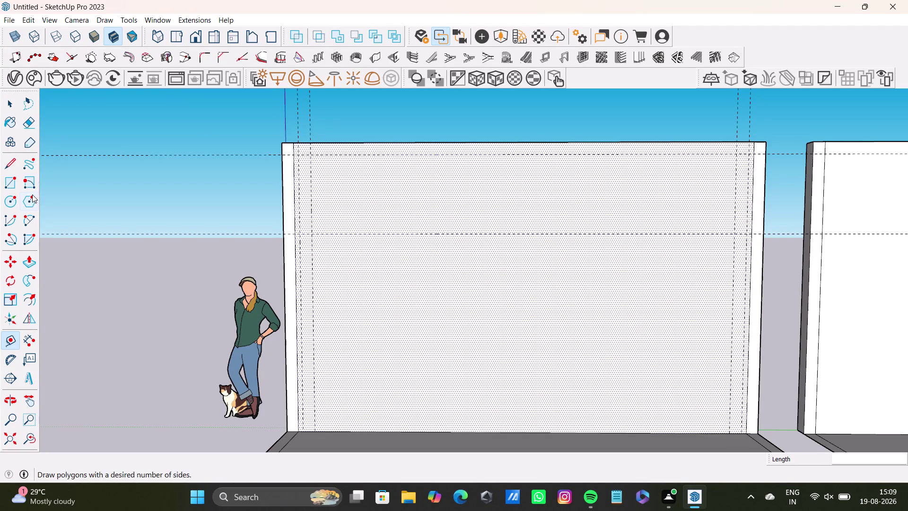
Start a rectangle at the wall's upper left, then cancel it.
click(0, 181)
click(10, 183)
scroll(up, 3)
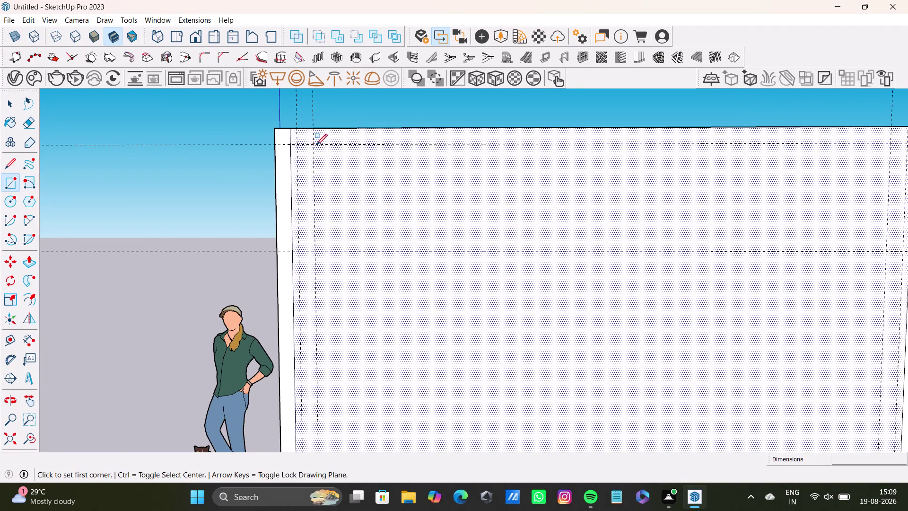
click(317, 144)
scroll(down, 3)
middle_drag(489, 343, 463, 300)
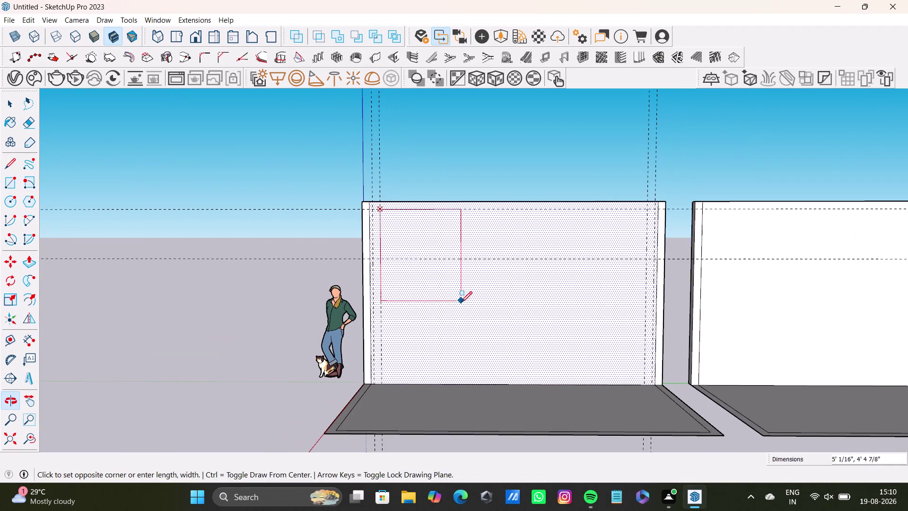
key(space)
Begin measuring from the wall's left side, then stop without placing a guide.
click(3, 344)
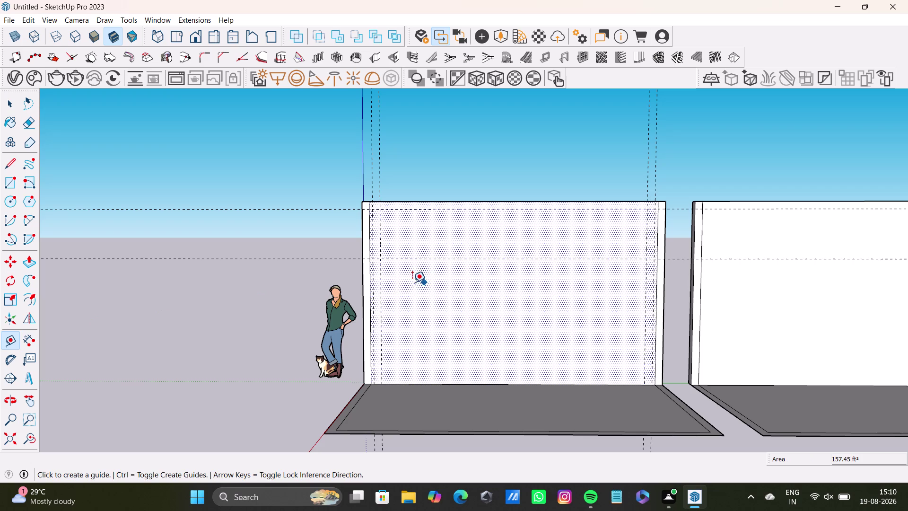
click(382, 302)
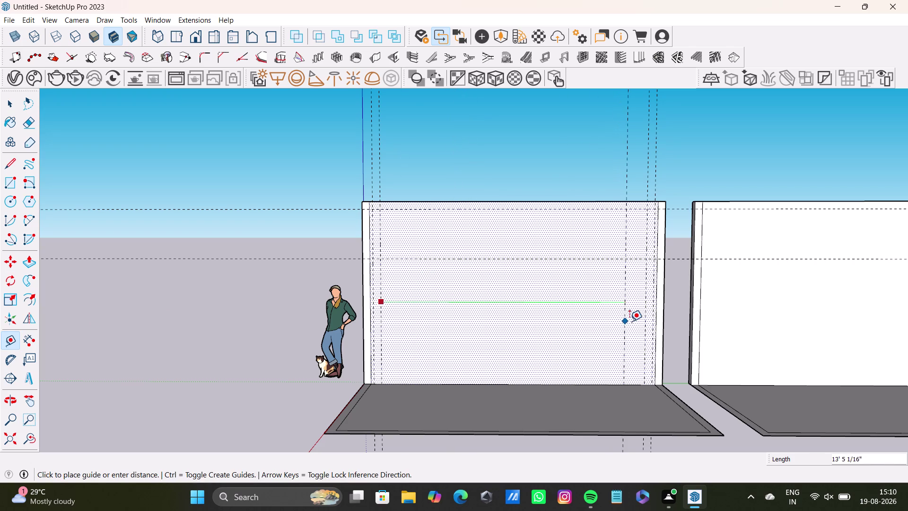
key(Right)
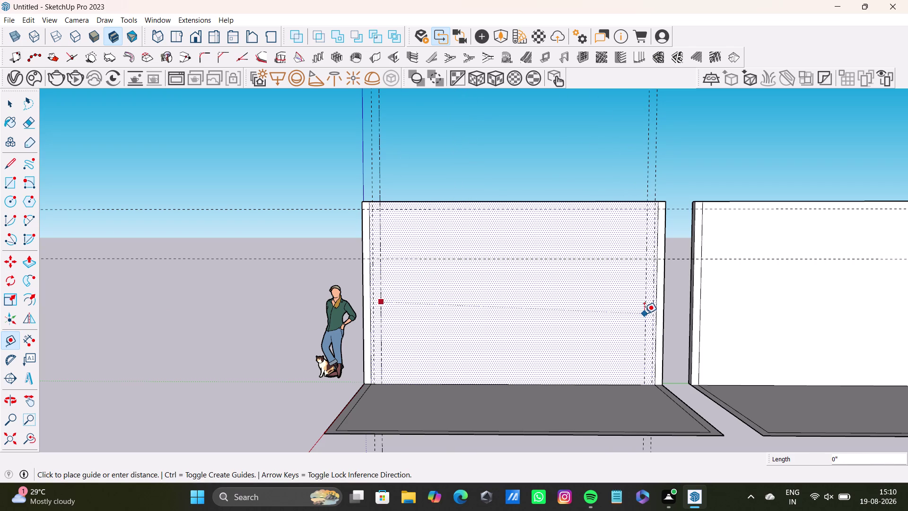
key(Left)
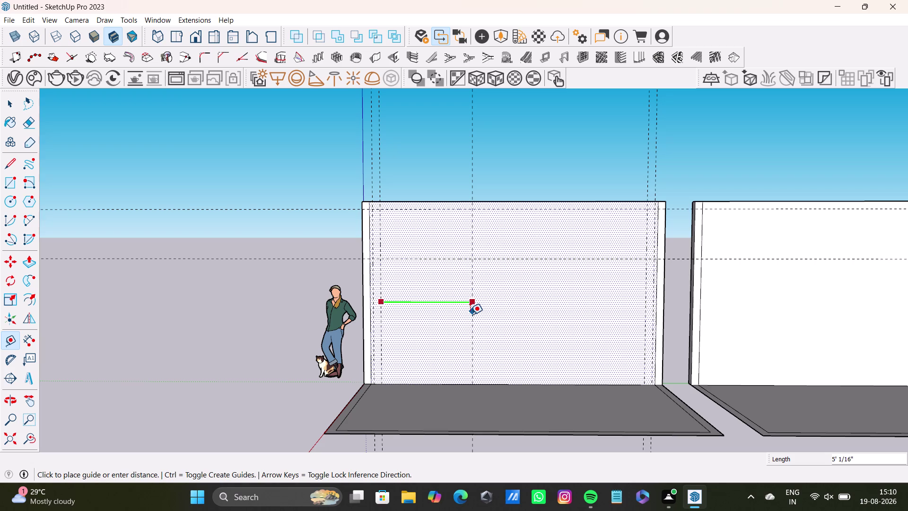
key(space)
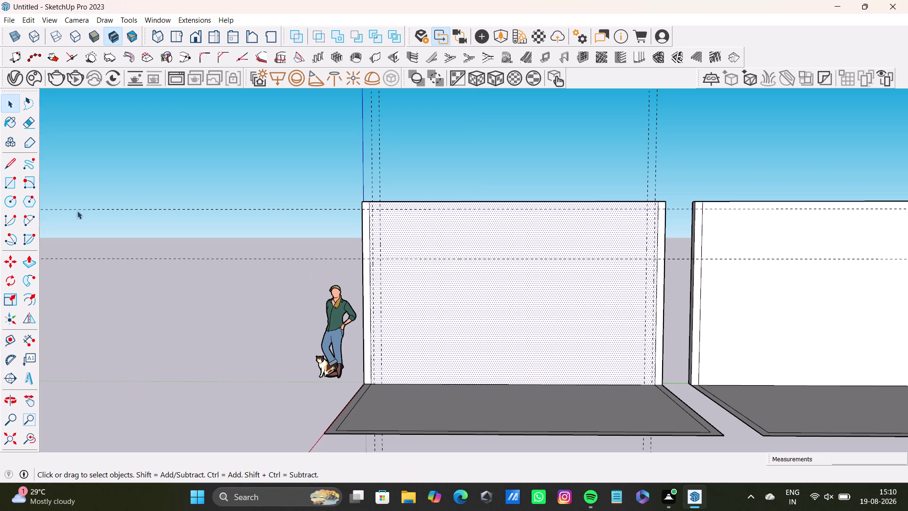
Place two vertical guides, one near the wall's middle and one farther right.
click(7, 336)
scroll(up, 3)
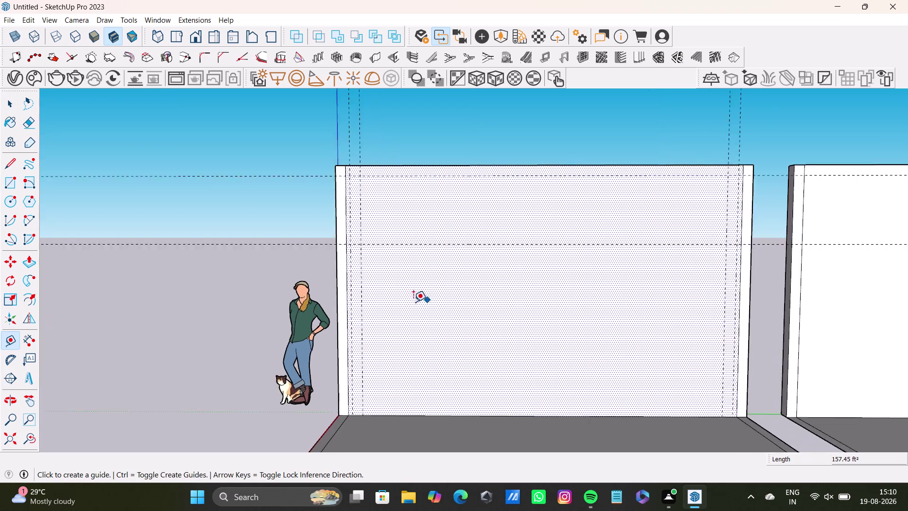
scroll(up, 3)
click(351, 305)
scroll(down, 3)
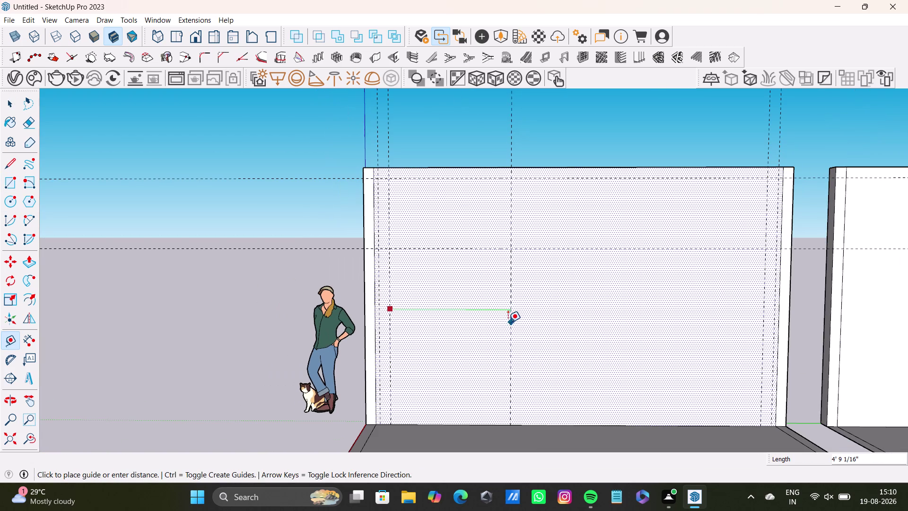
click(518, 355)
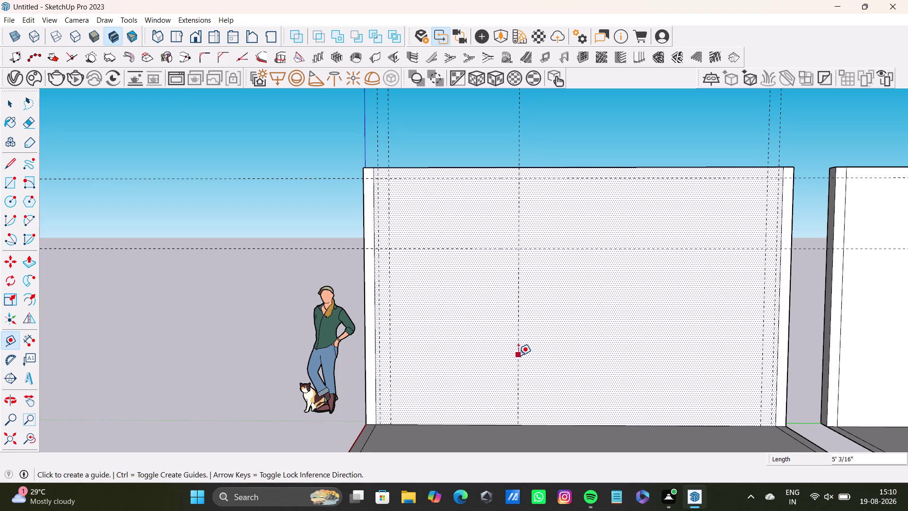
click(519, 356)
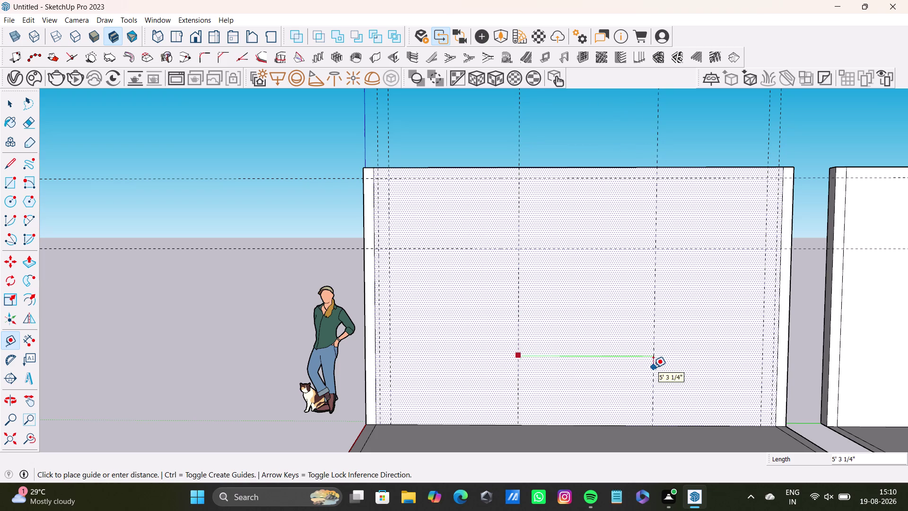
click(653, 367)
Add a 0.5-inch offset guide beside the guide near the wall's left edge.
scroll(down, 3)
middle_drag(654, 369, 540, 318)
middle_drag(557, 328, 572, 370)
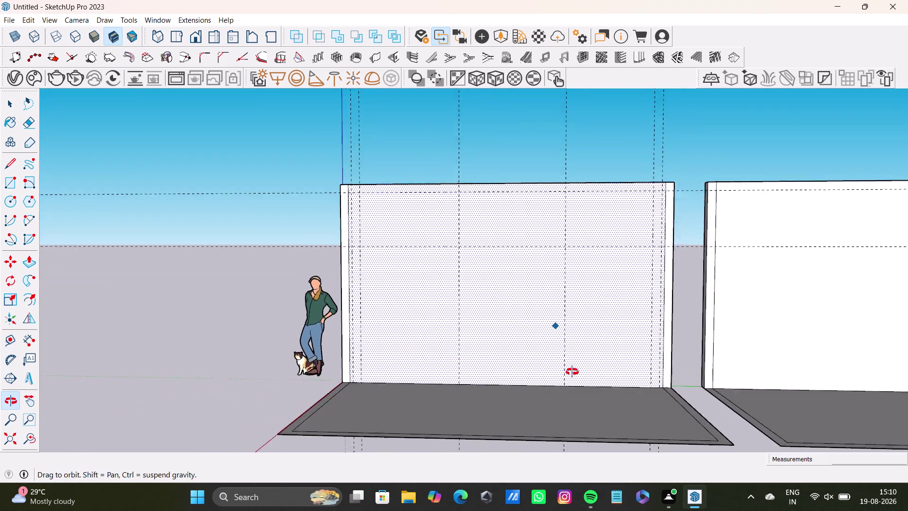
middle_drag(572, 371, 596, 360)
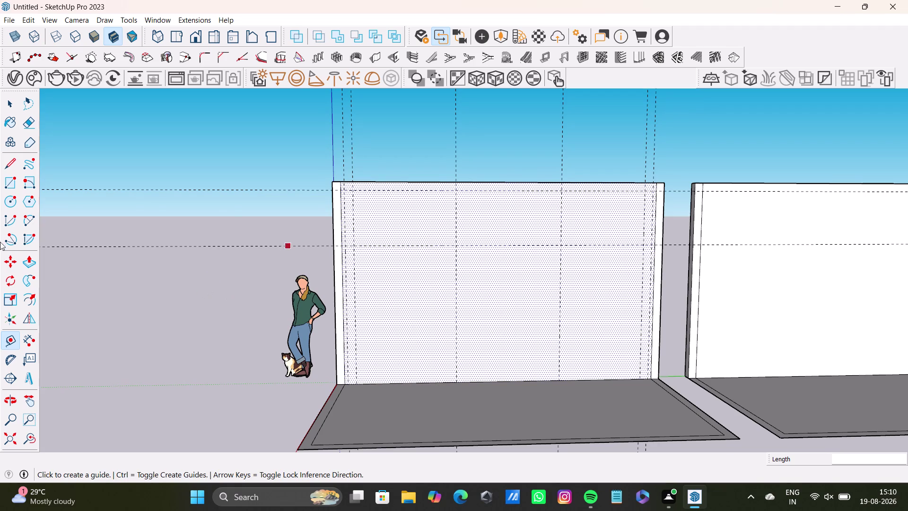
key(t)
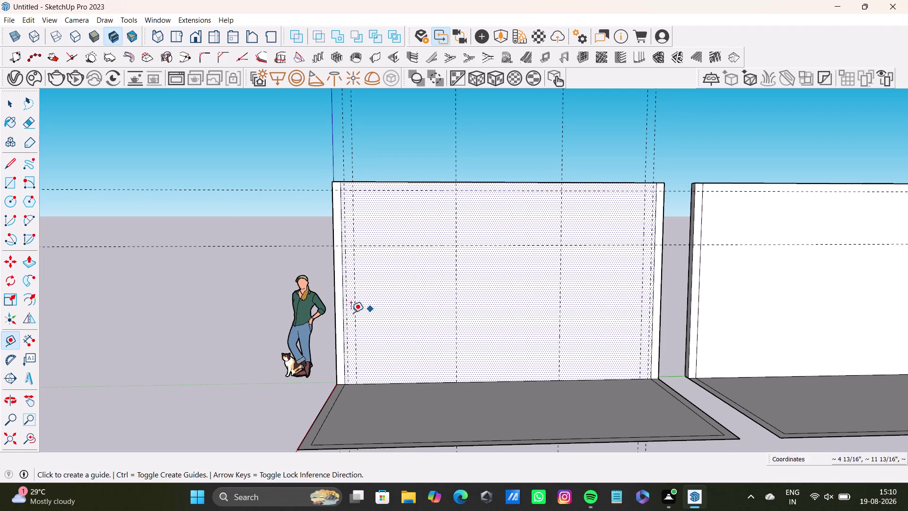
click(356, 315)
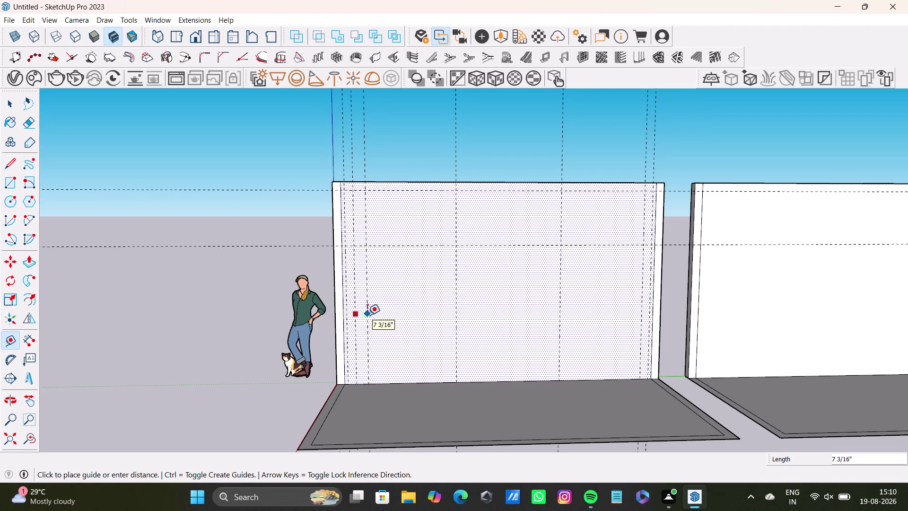
text(0.)
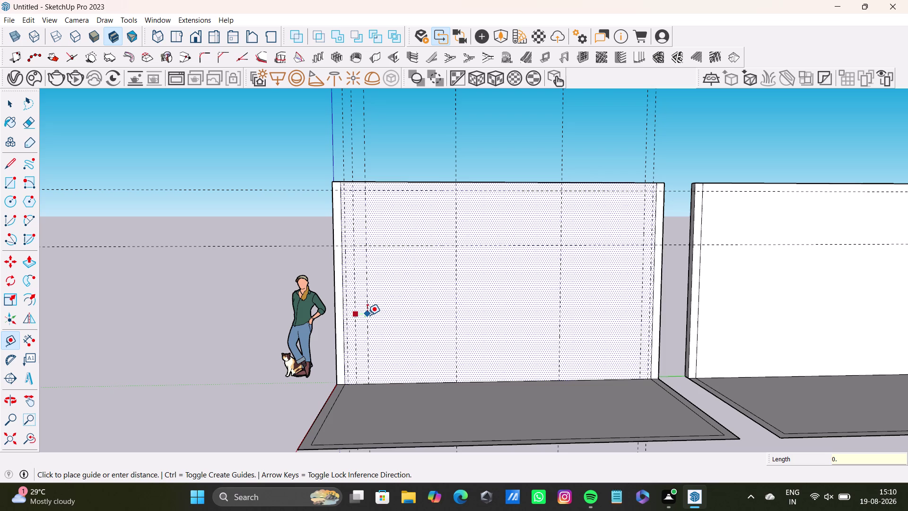
text(5)
key(shift+quotedbl)
key(Return)
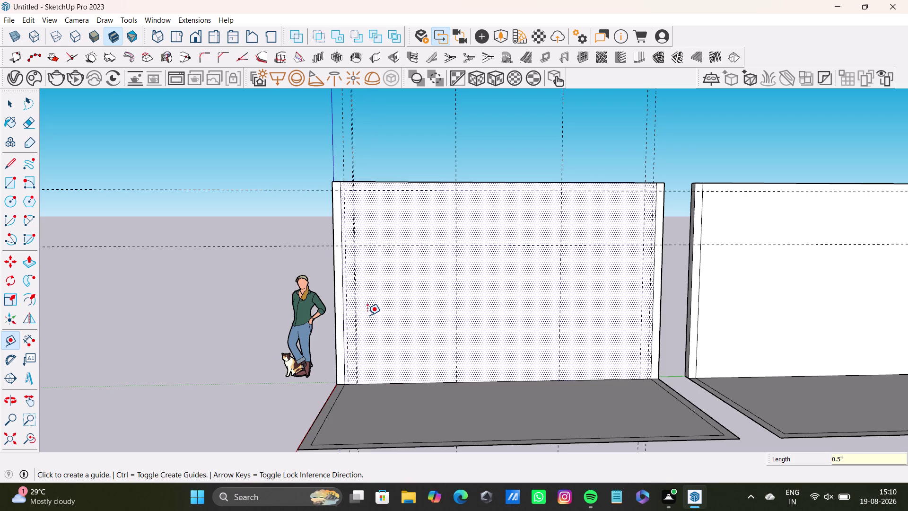
Place a new vertical guide to the right of the left guide.
scroll(up, 3)
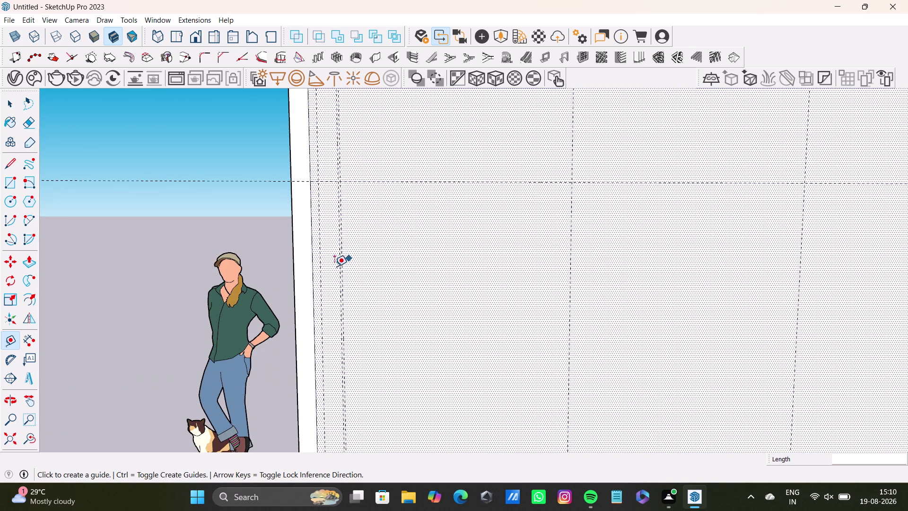
scroll(up, 3)
drag(345, 278, 352, 278)
scroll(down, 3)
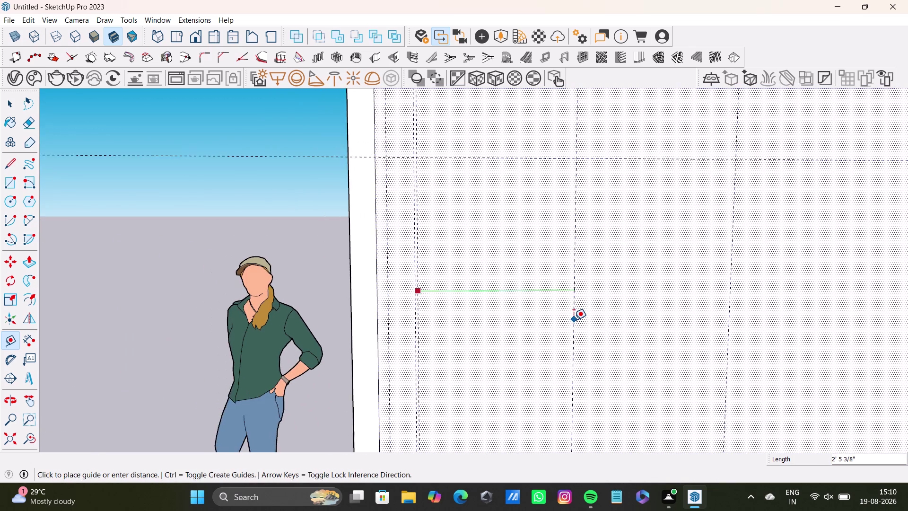
middle_drag(574, 320, 515, 321)
click(514, 319)
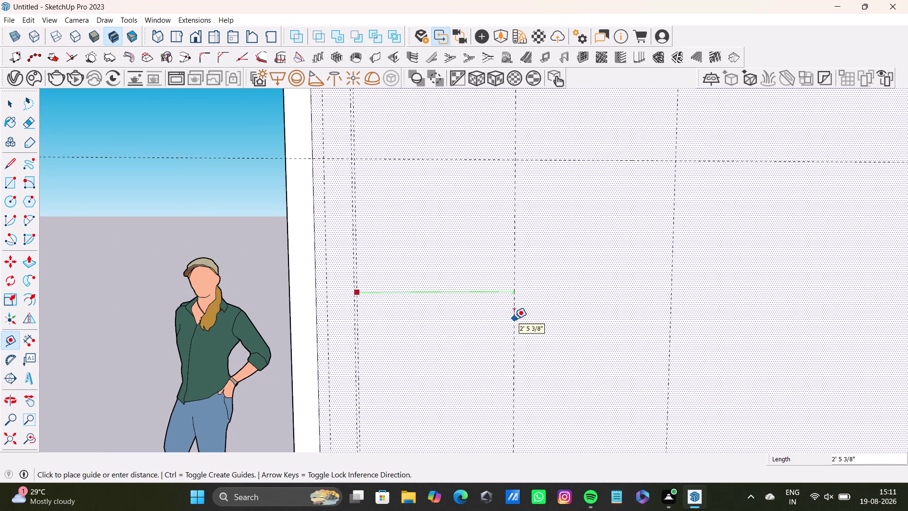
Add a 0.5" offset guide beside the first vertical guide.
scroll(down, 3)
middle_drag(516, 304, 446, 293)
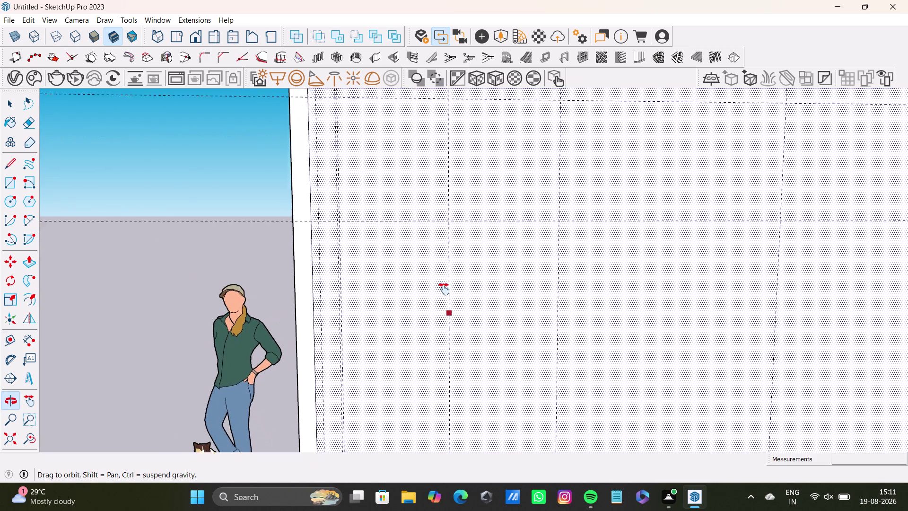
middle_drag(446, 293, 444, 284)
middle_drag(481, 302, 463, 317)
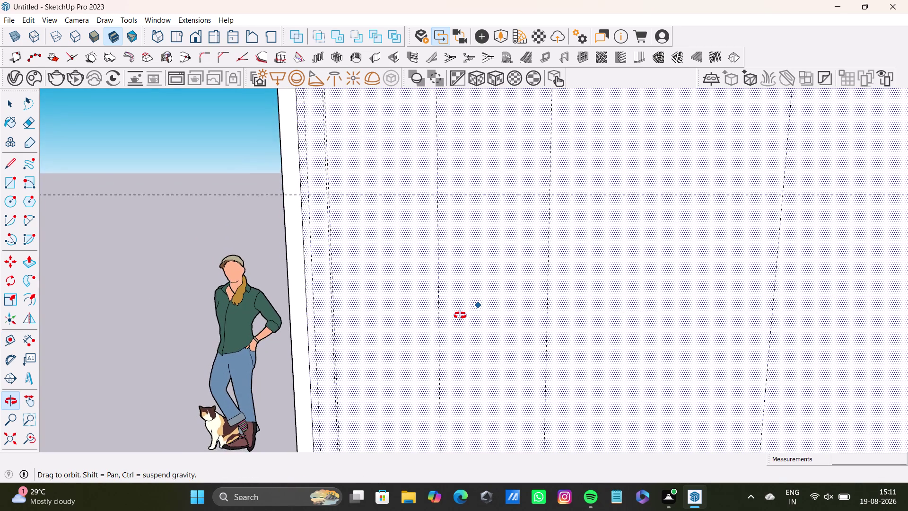
middle_drag(463, 316, 454, 306)
click(436, 311)
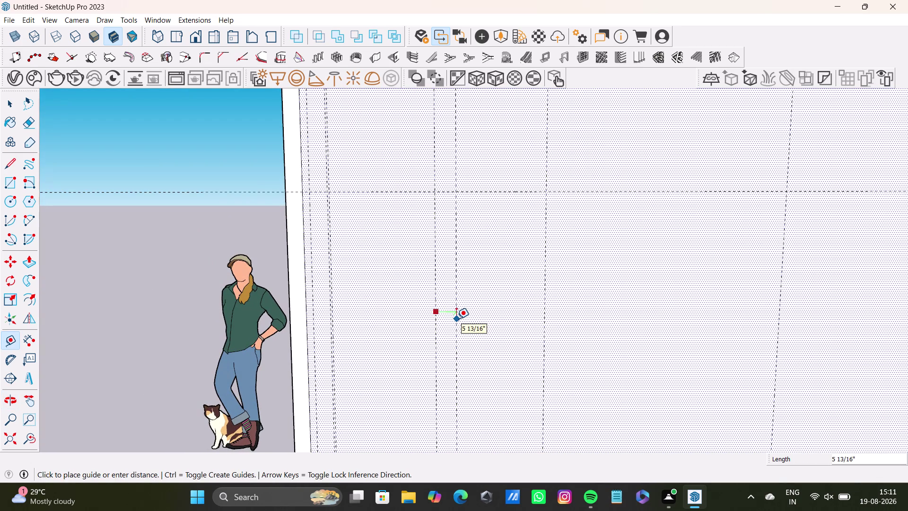
text(0.5")
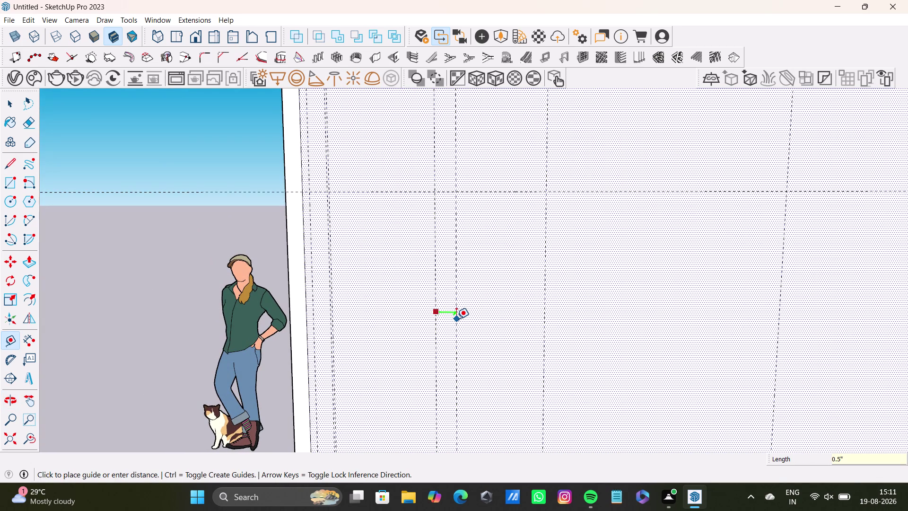
key(Return)
Add another 0.5" offset guide beside the next vertical guide.
click(543, 279)
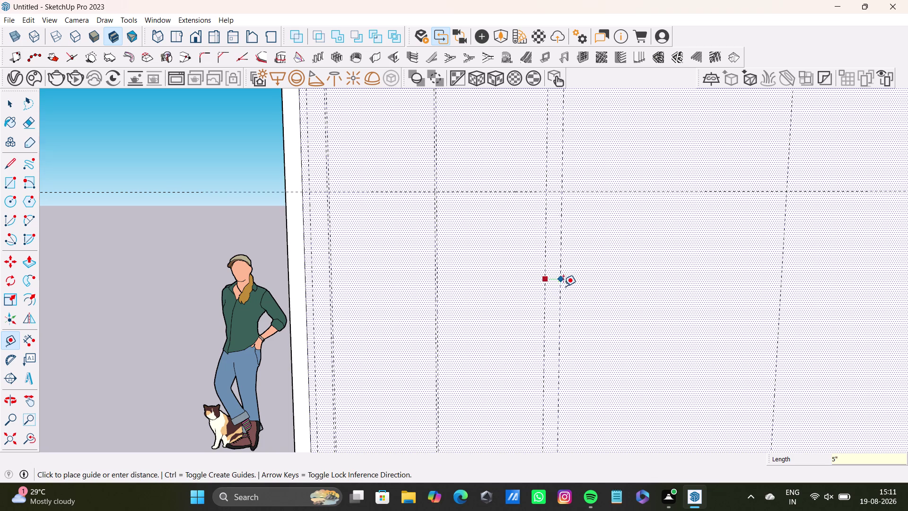
text(0.)
text(5)
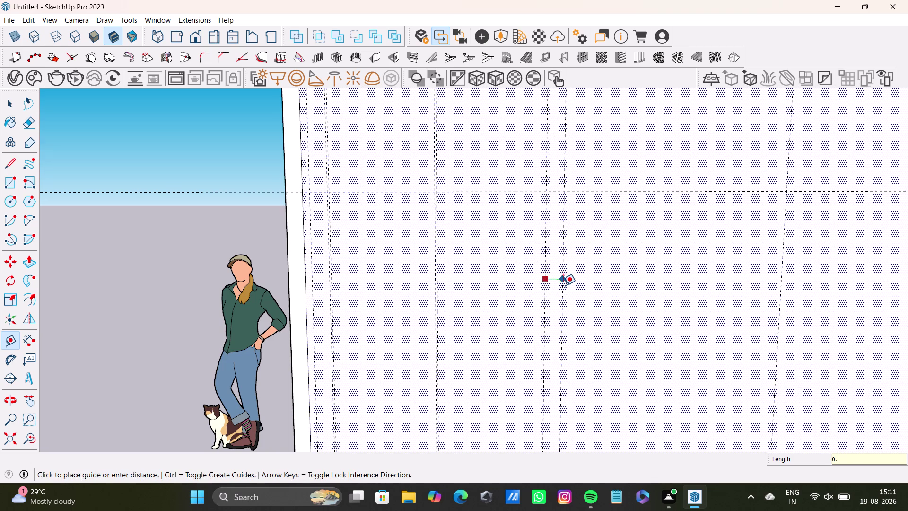
text(")
key(Return)
scroll(down, 3)
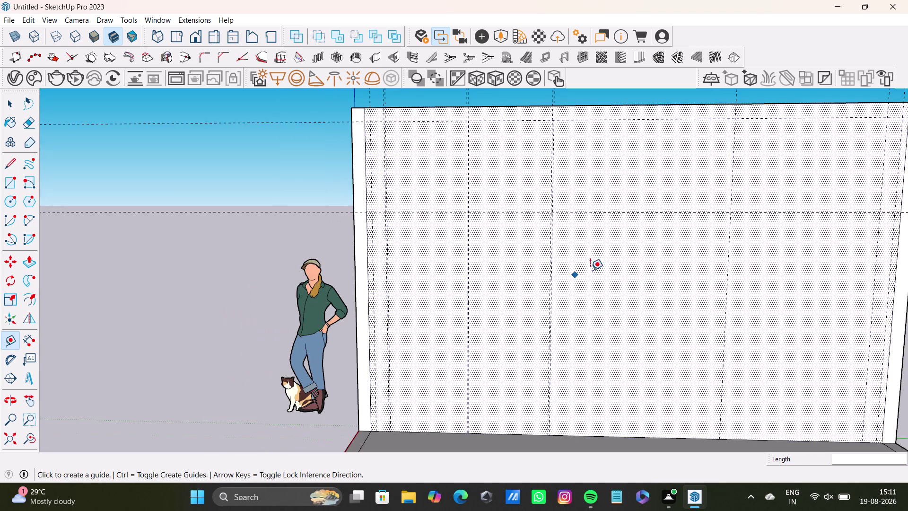
Place a vertical guide 2' 9 7/16" from an existing vertical guide.
middle_drag(590, 270, 513, 269)
scroll(up, 3)
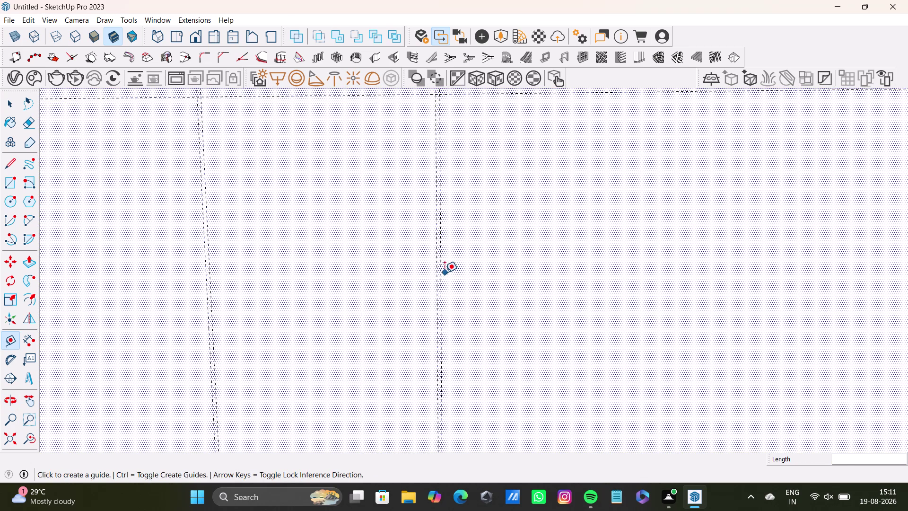
click(443, 273)
scroll(down, 3)
middle_drag(664, 308, 537, 266)
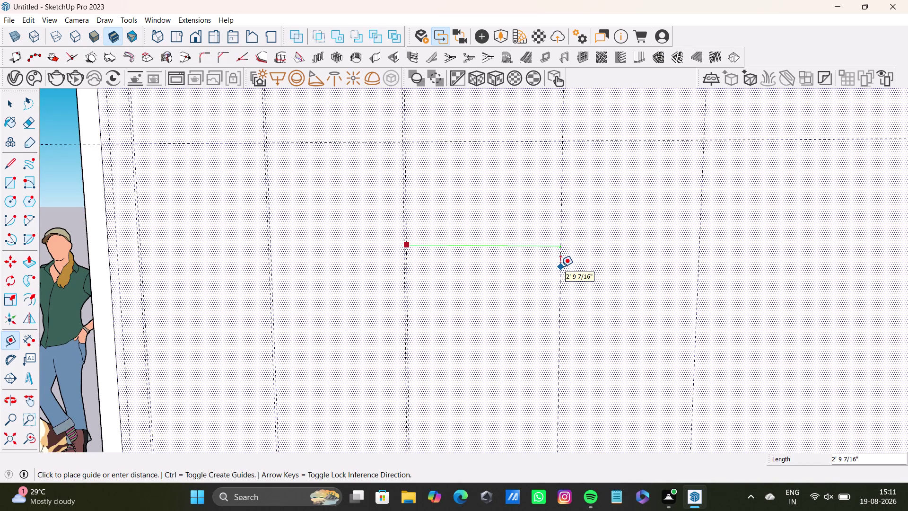
click(561, 266)
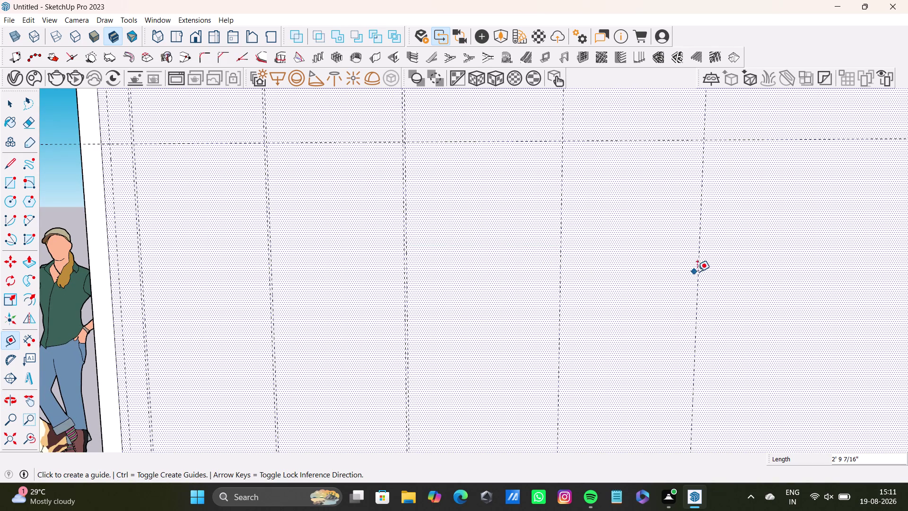
Add 0.5" offset guides beside the new vertical guide and the next one.
click(560, 284)
text(0.)
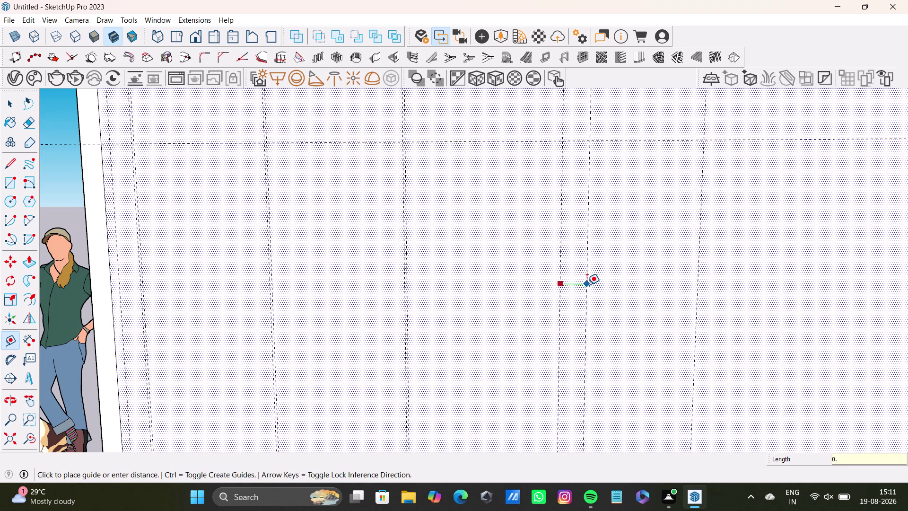
text(5")
key(Return)
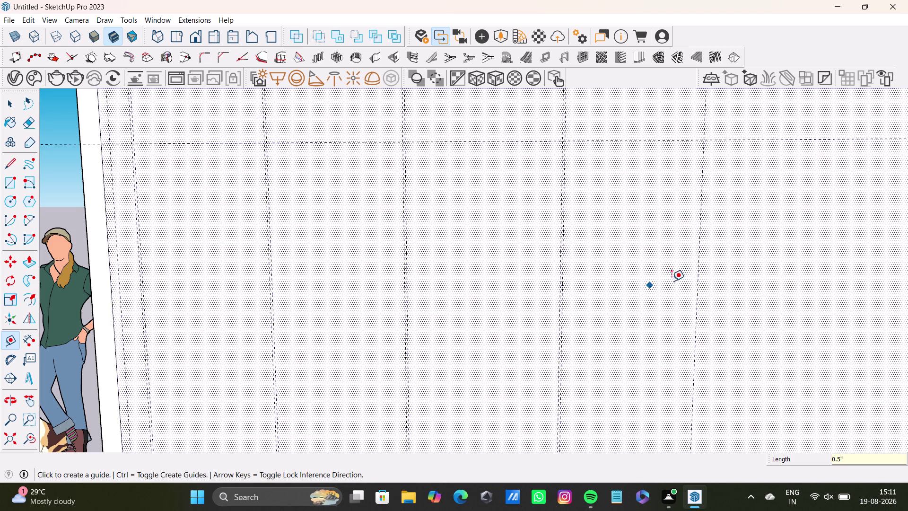
click(700, 304)
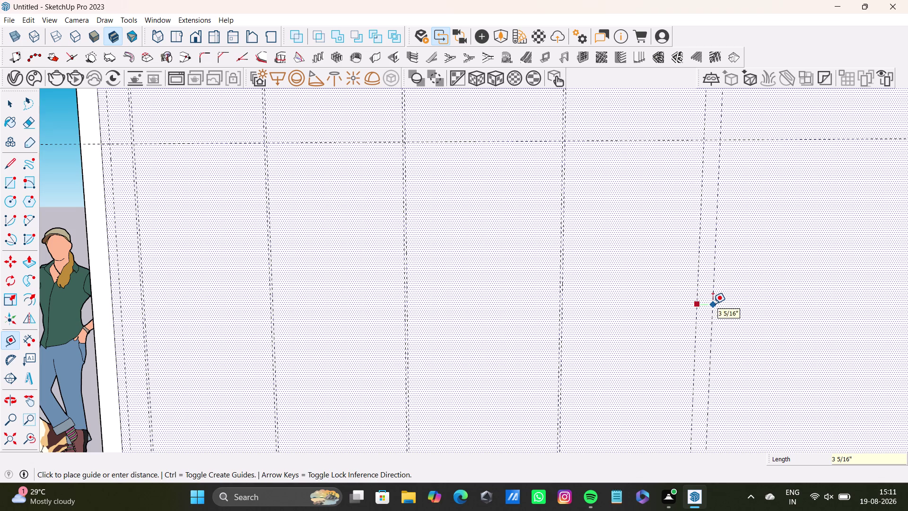
key(0)
text(.5)
key(shift+quotedbl)
key(Return)
Place another vertical guide 2' 4 1/4" away, toward the wall's right end.
scroll(down, 3)
middle_drag(720, 295, 597, 273)
scroll(up, 3)
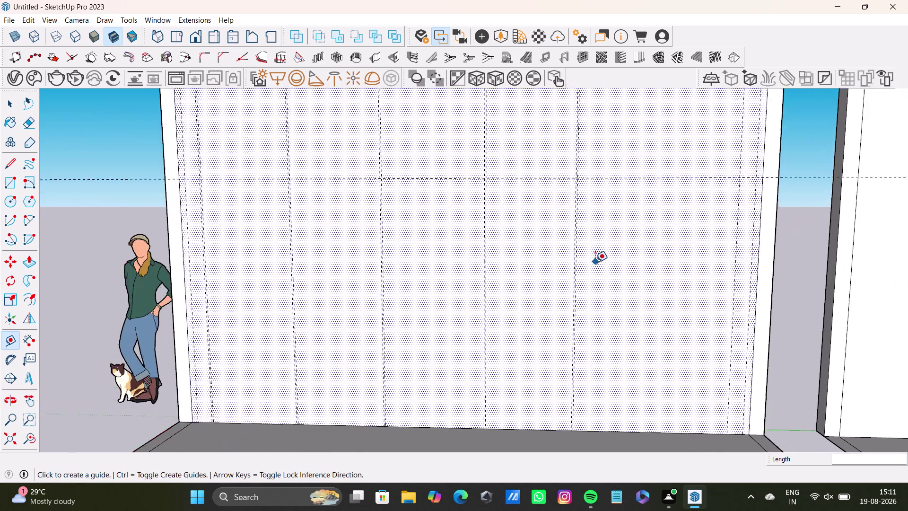
scroll(up, 3)
click(558, 273)
scroll(down, 3)
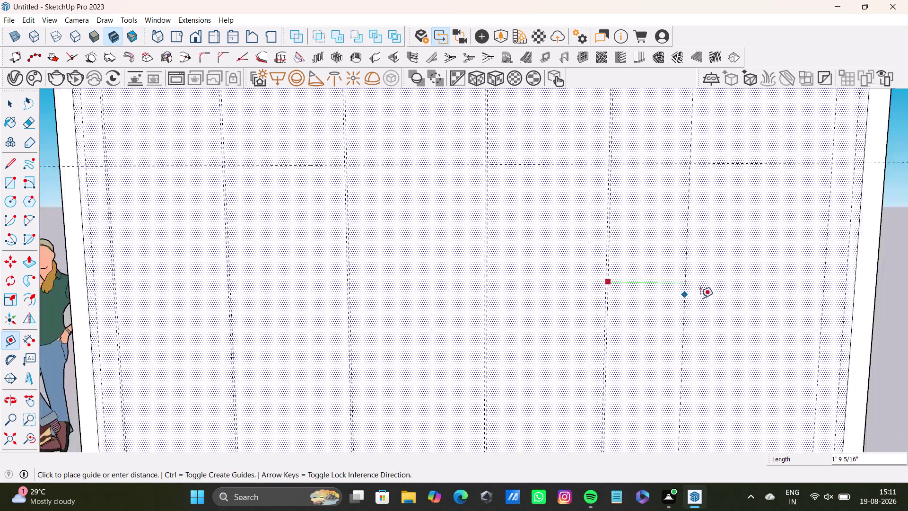
scroll(down, 3)
middle_drag(723, 299, 611, 240)
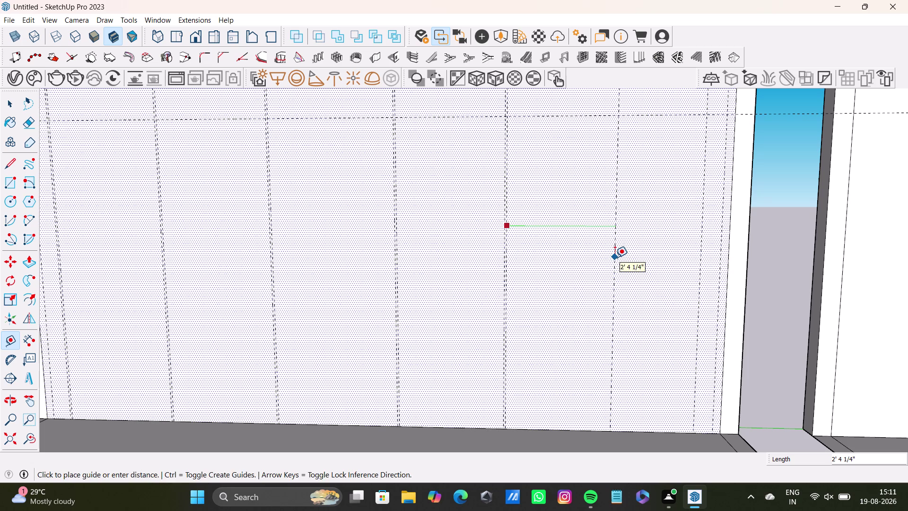
click(615, 257)
Orbit out to view the whole wall and undo the last two actions.
scroll(down, 3)
scroll(down, 3)
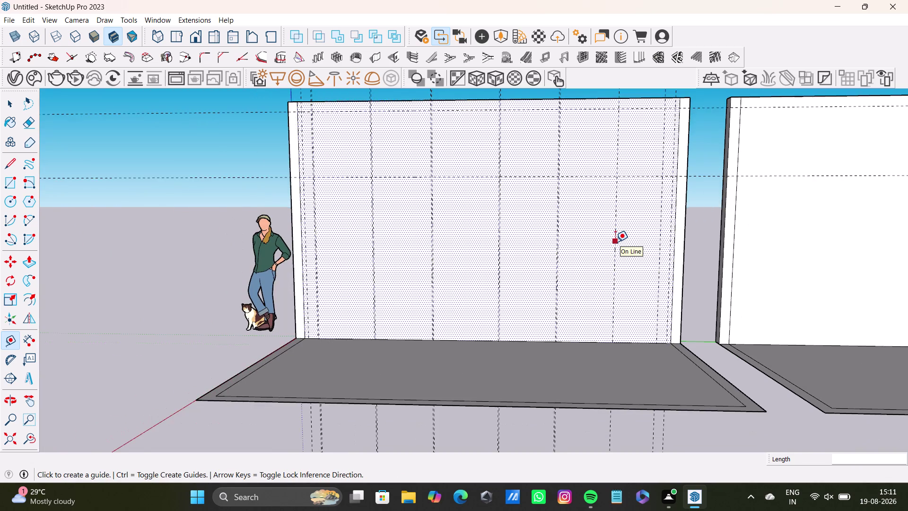
scroll(down, 3)
middle_drag(564, 228, 595, 227)
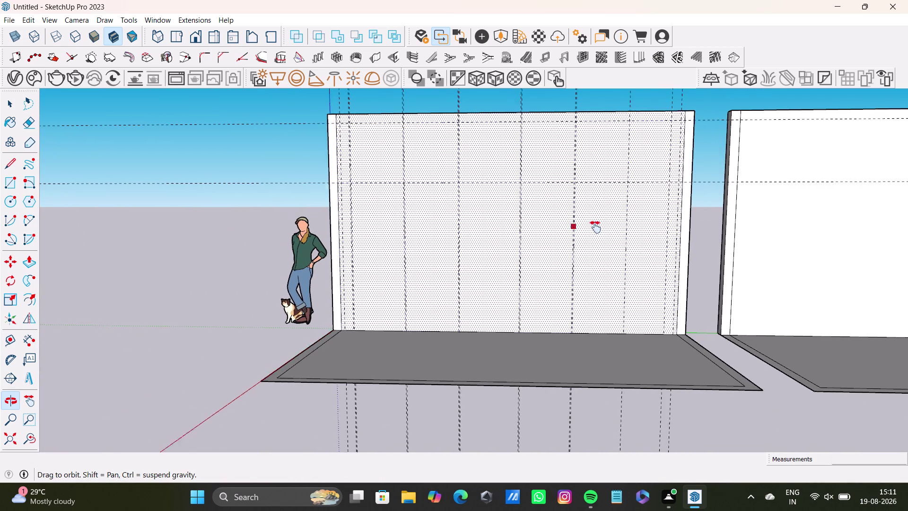
middle_drag(595, 227, 592, 247)
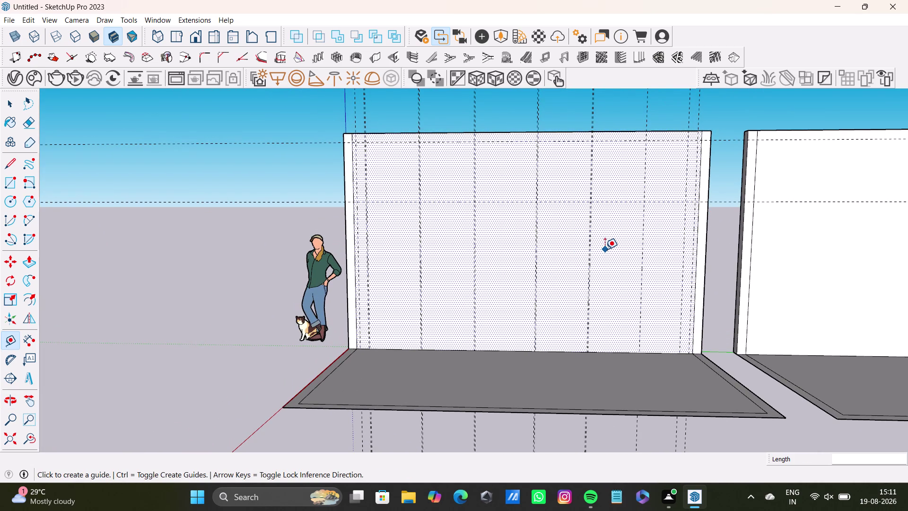
key(ctrl+z)
key(ctrl+z)
scroll(up, 3)
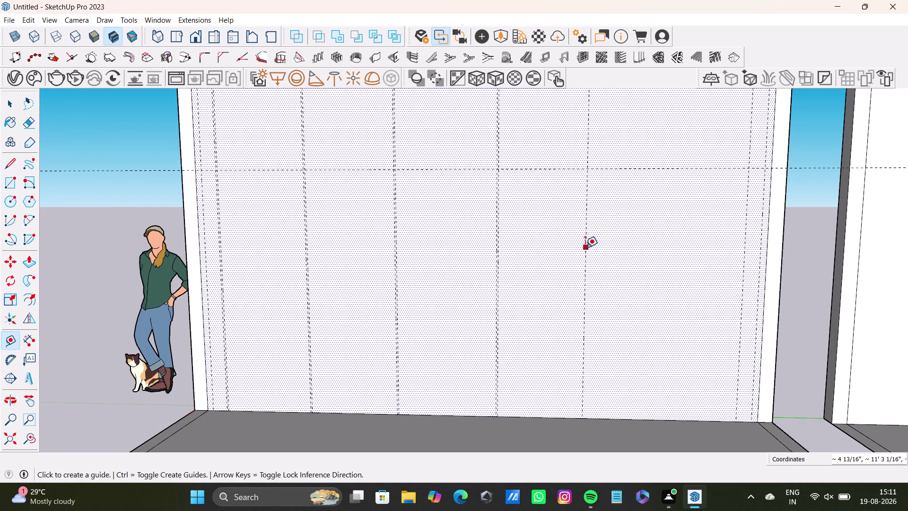
Add a 0.5" offset guide beside the new vertical guide and begin measuring another guide.
click(585, 248)
text(0.)
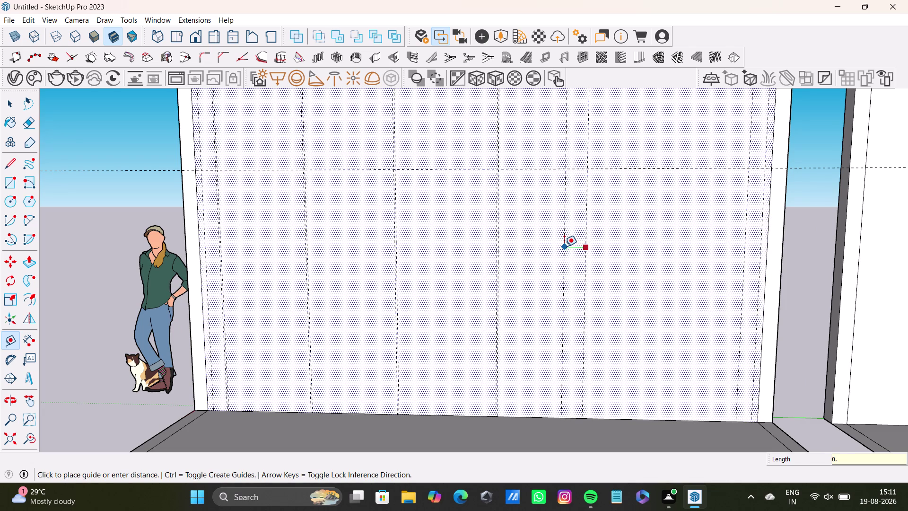
text(5)
key(shift+quotedbl)
key(Return)
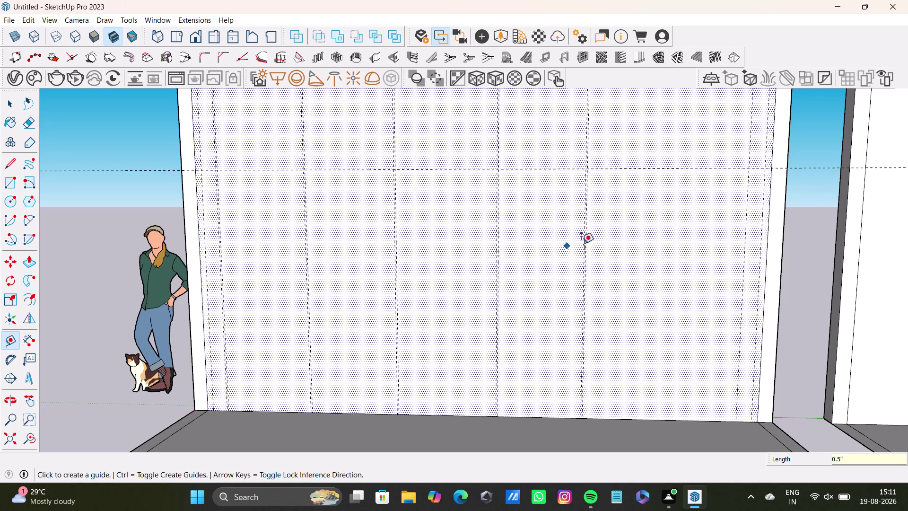
scroll(up, 3)
click(577, 258)
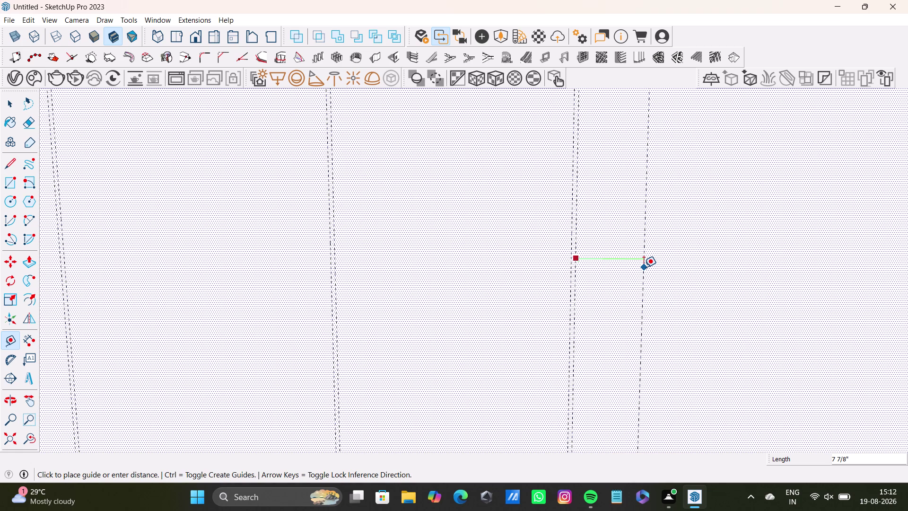
Place a vertical guide 2' 4 13/16" away on the wall's right side.
scroll(down, 3)
scroll(down, 3)
middle_drag(718, 279, 572, 204)
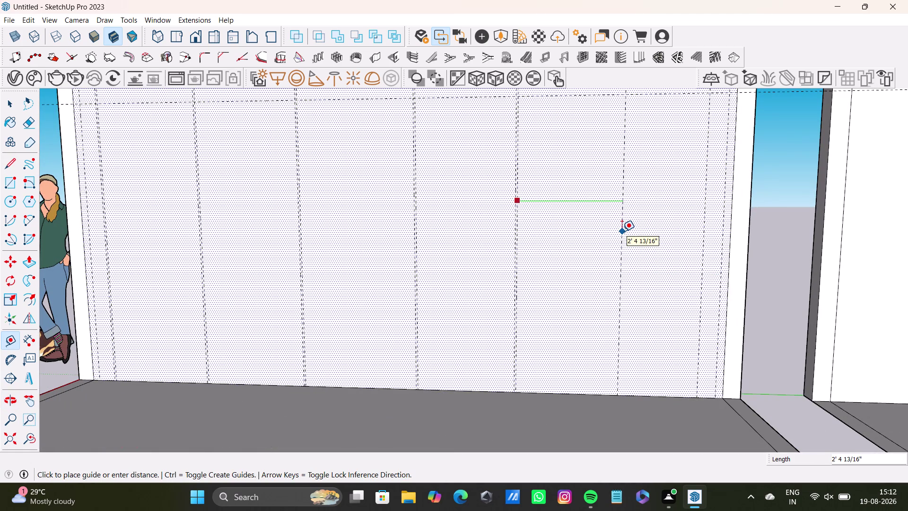
click(622, 231)
Add a 0.5" offset guide beside that new vertical guide.
click(620, 238)
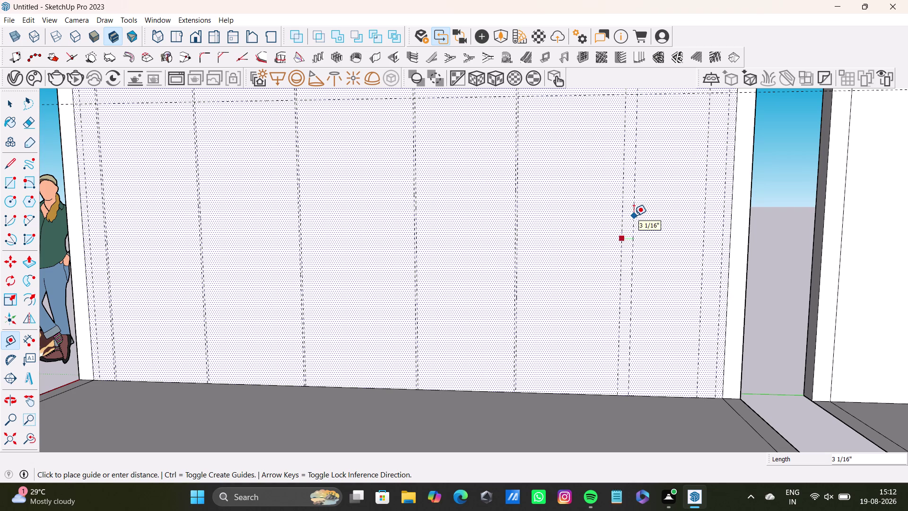
key(Right)
key(Left)
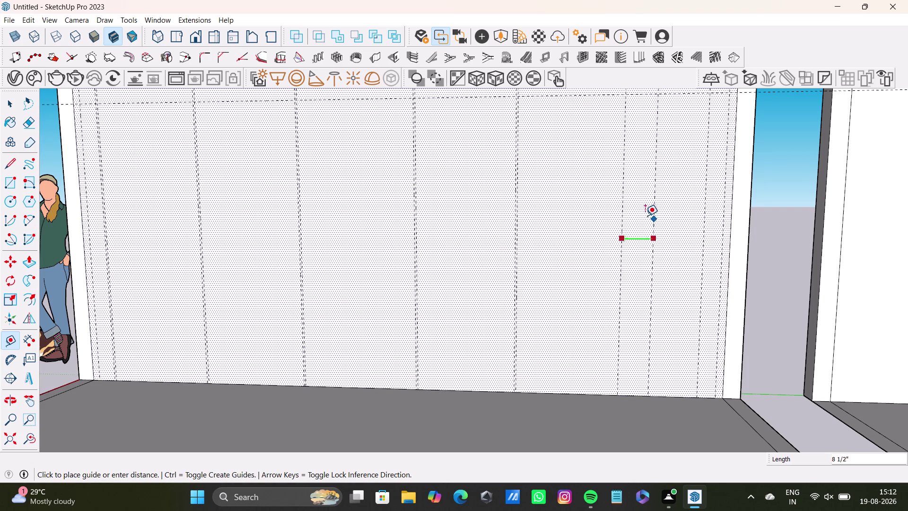
text(0.5)
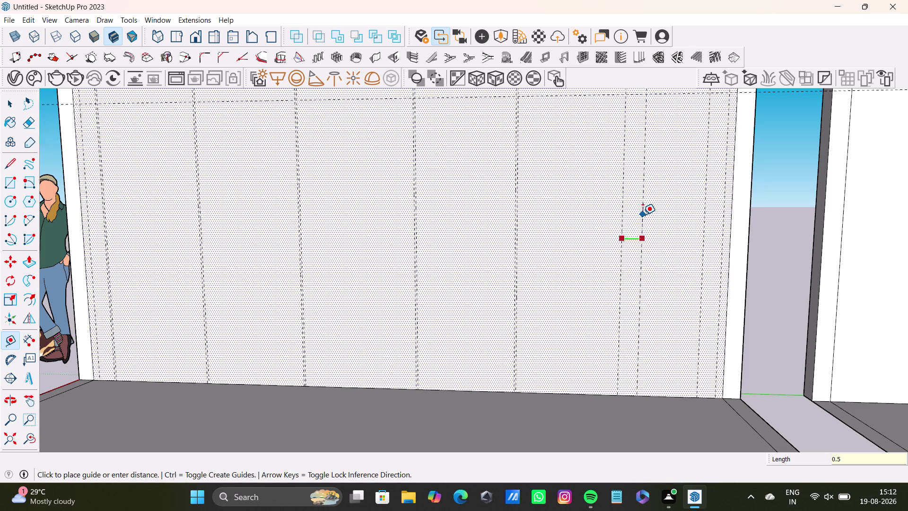
key(shift+quotedbl)
key(Return)
Offset the rightmost vertical guide by 0.5" and orbit out to see the whole wall.
scroll(up, 3)
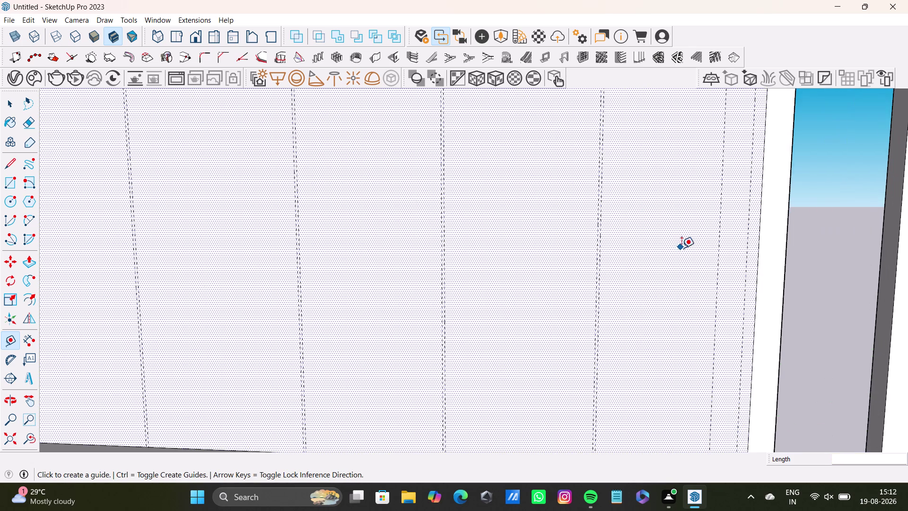
scroll(up, 3)
click(732, 264)
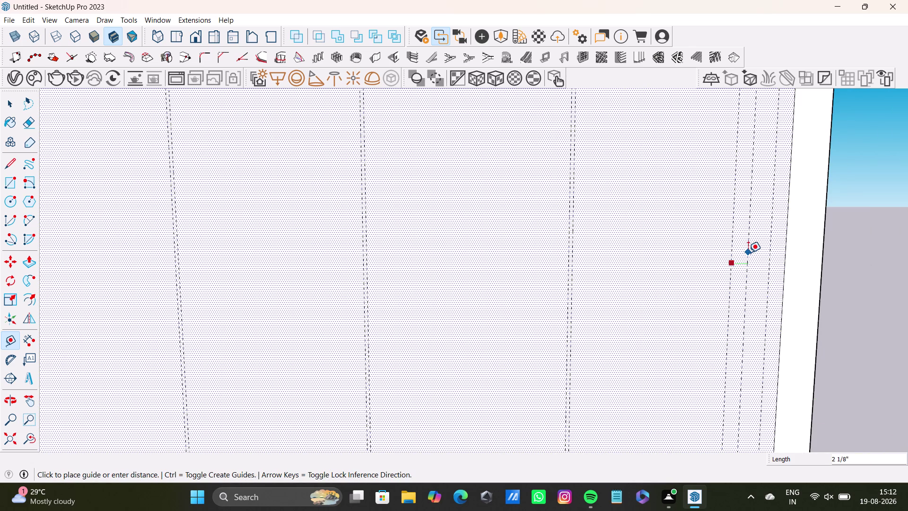
text(0.)
text(5)
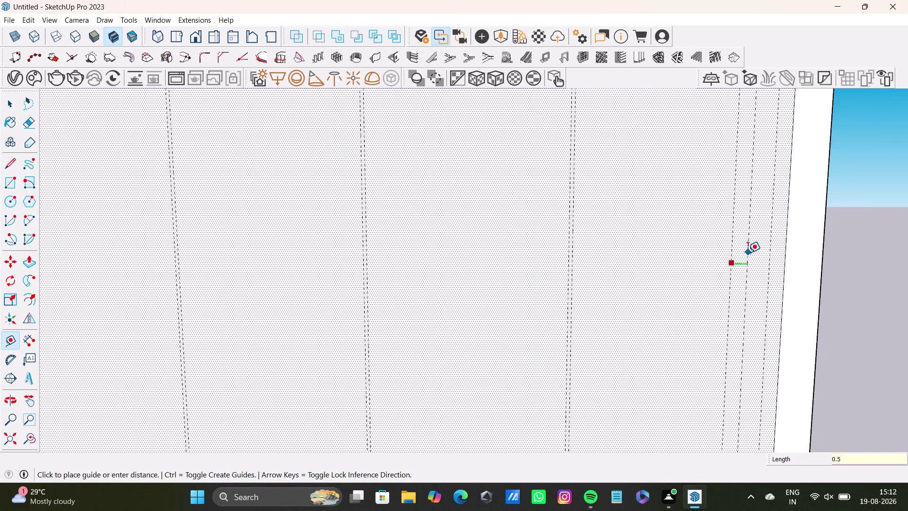
text(")
key(Return)
key(space)
scroll(down, 3)
middle_drag(606, 279, 678, 272)
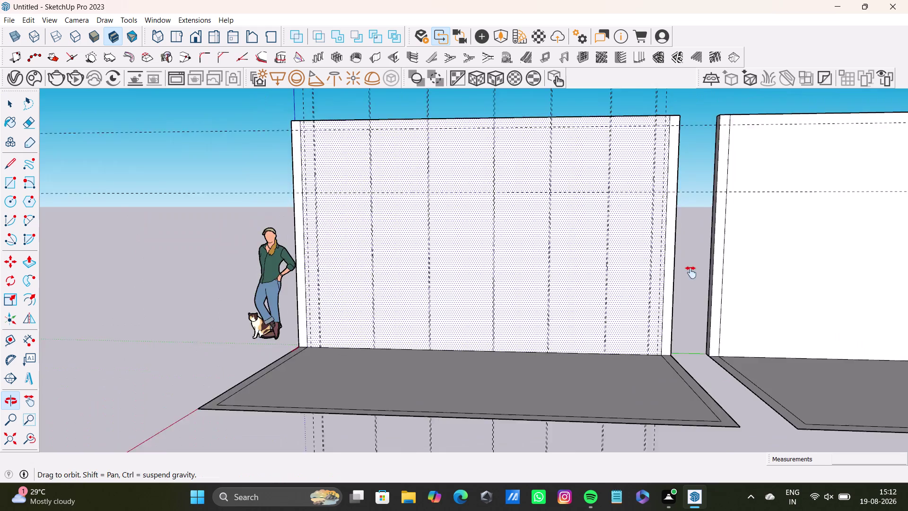
Create a 0.5" offset guide above the upper horizontal guide.
middle_drag(678, 272, 736, 281)
scroll(up, 3)
middle_drag(473, 193, 444, 311)
scroll(up, 3)
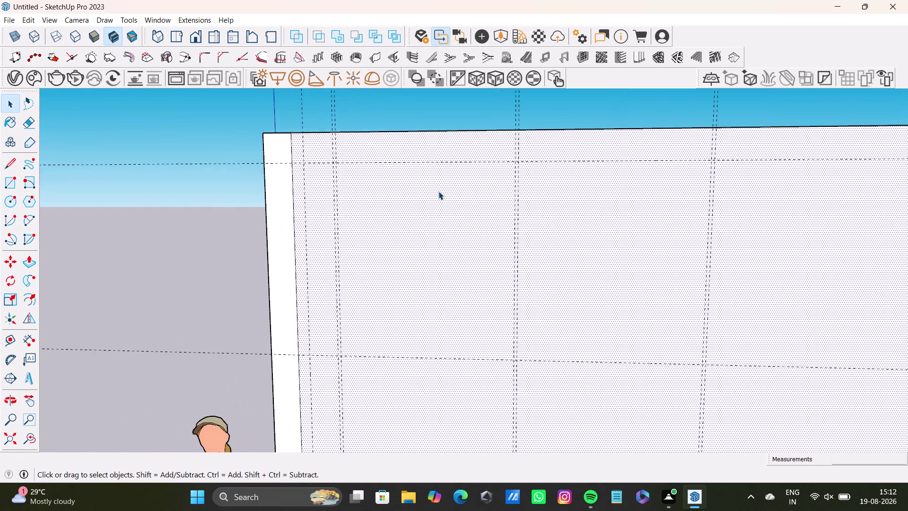
scroll(up, 3)
middle_drag(438, 191, 436, 225)
key(t)
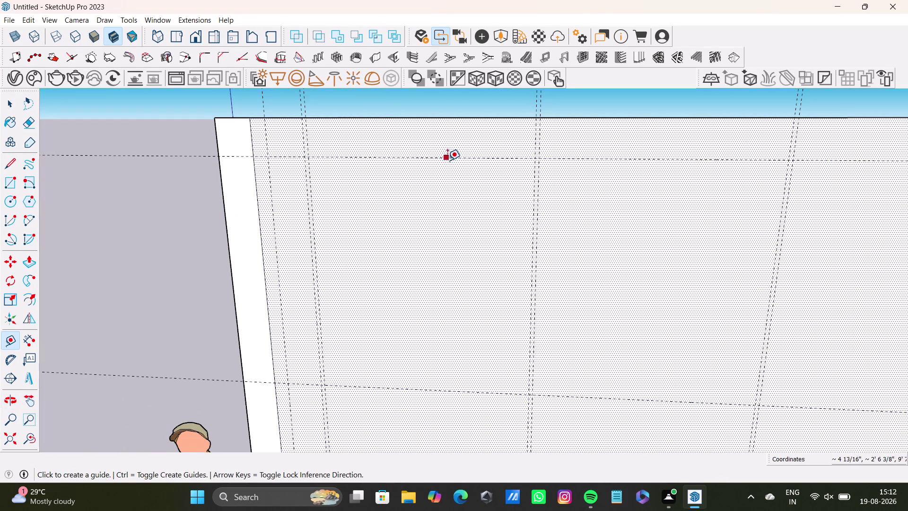
click(449, 159)
text(0)
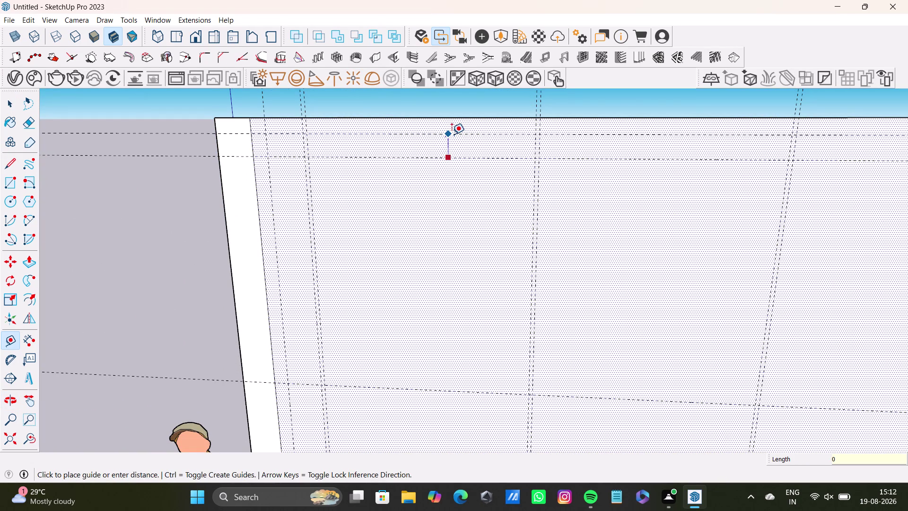
text(.5)
key(shift+quotedbl)
key(Return)
Start a 0.5" offset from the lower horizontal guide, then cancel the mistyped entry.
scroll(down, 3)
middle_drag(457, 332, 447, 259)
scroll(up, 3)
click(447, 335)
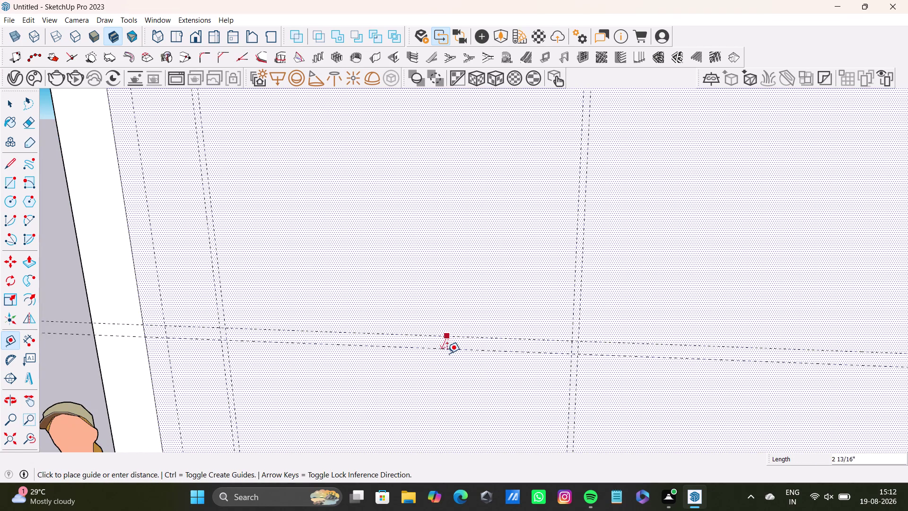
key(Up)
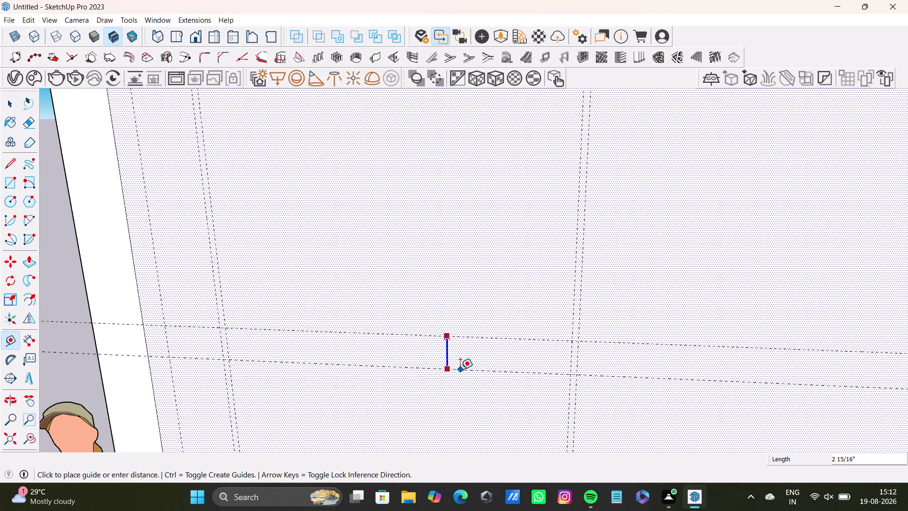
text(o.5)
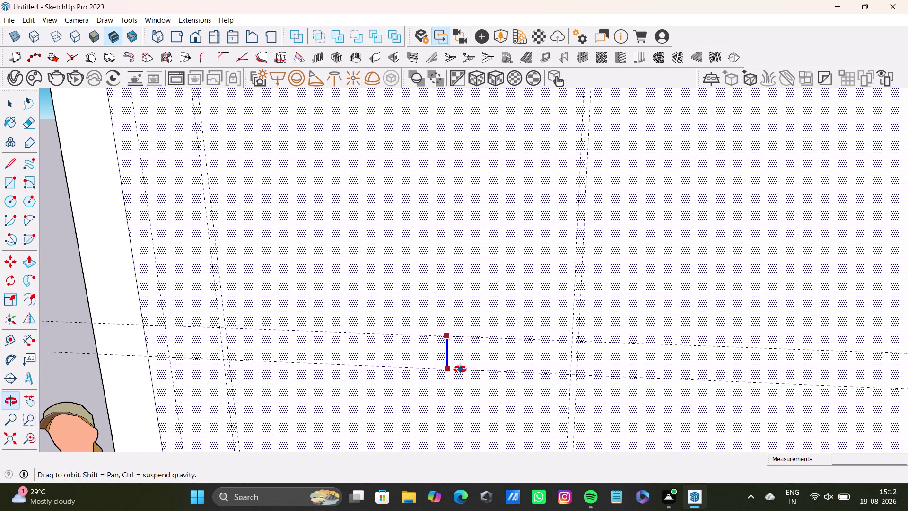
key(shift+quotedbl)
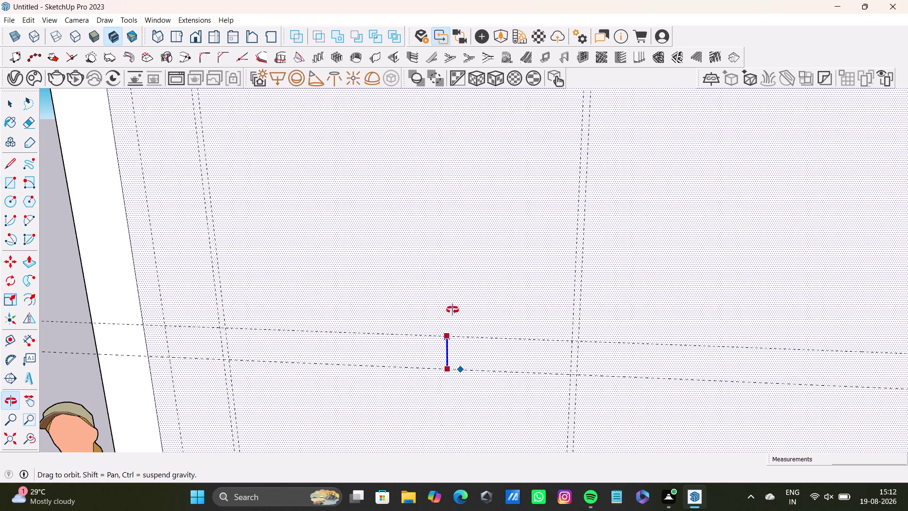
key(space)
Try a 0.5 offset from the horizontal guide, then cancel the failed attempt.
key(t)
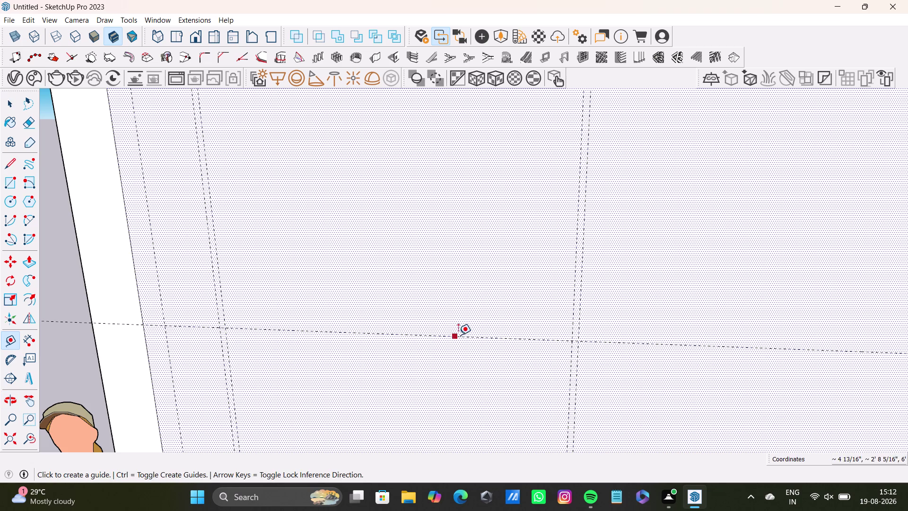
click(458, 335)
key(Up)
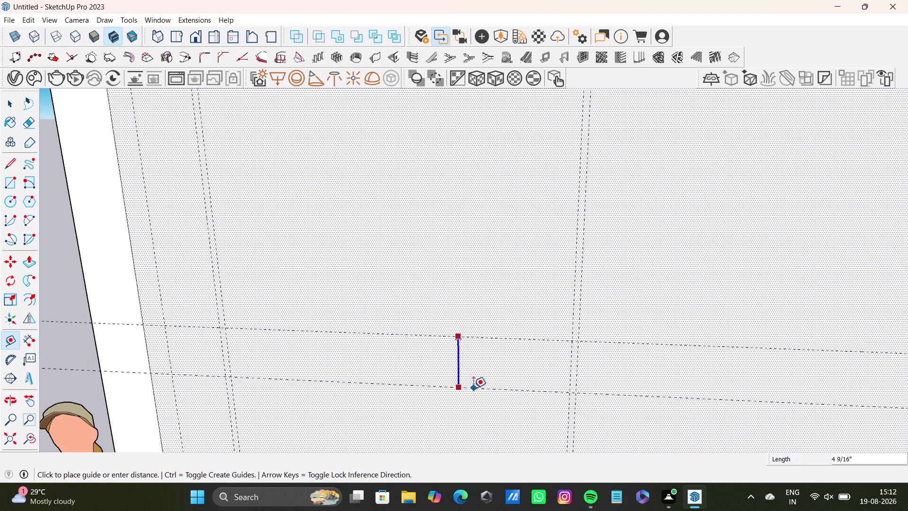
text(o,)
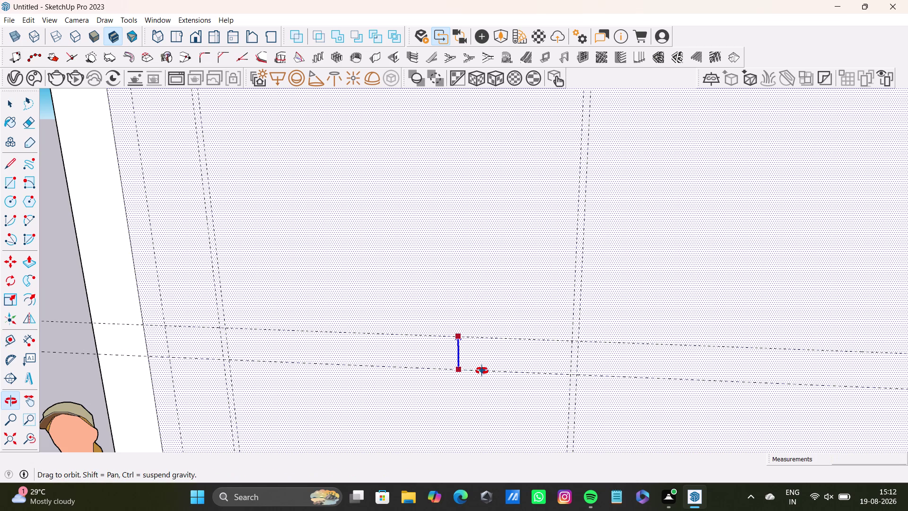
key(BackSpace)
text(.5)
key(space)
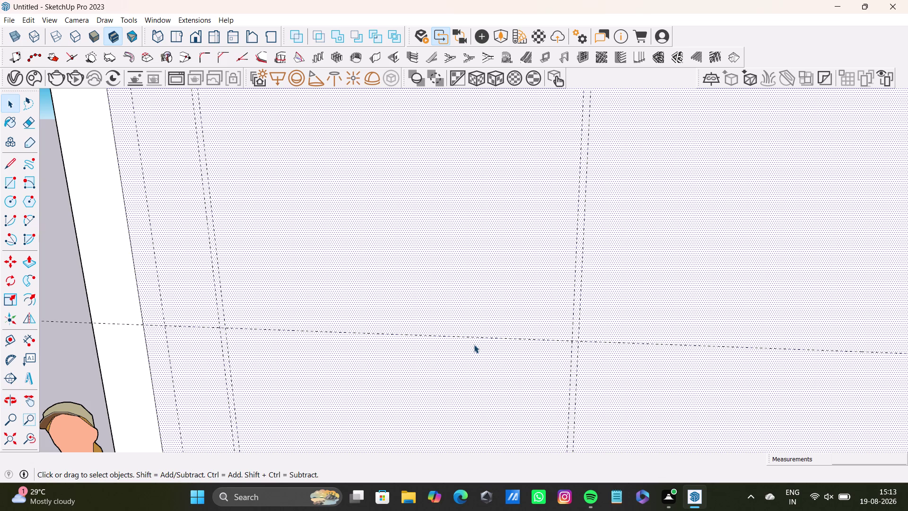
key(y)
click(490, 332)
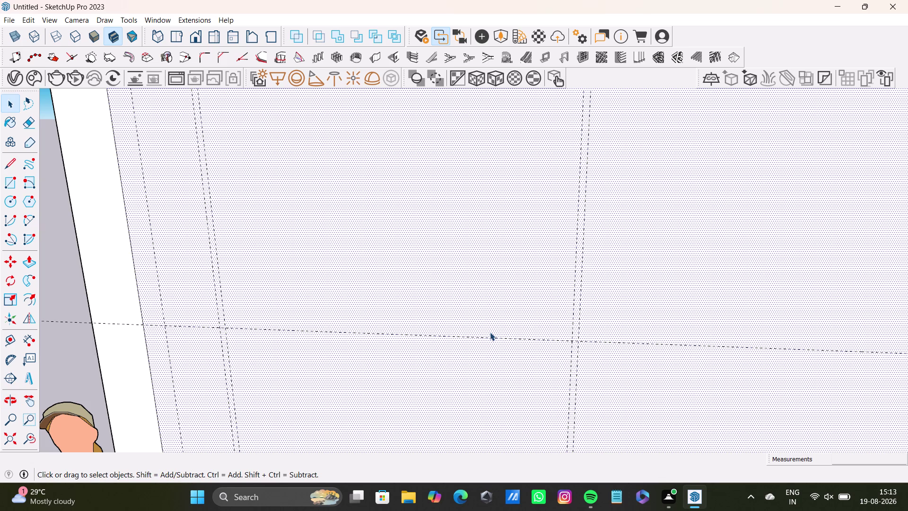
Place a vertical 0.5" offset guide from the horizontal guide with the Tape Measure.
key(t)
click(490, 338)
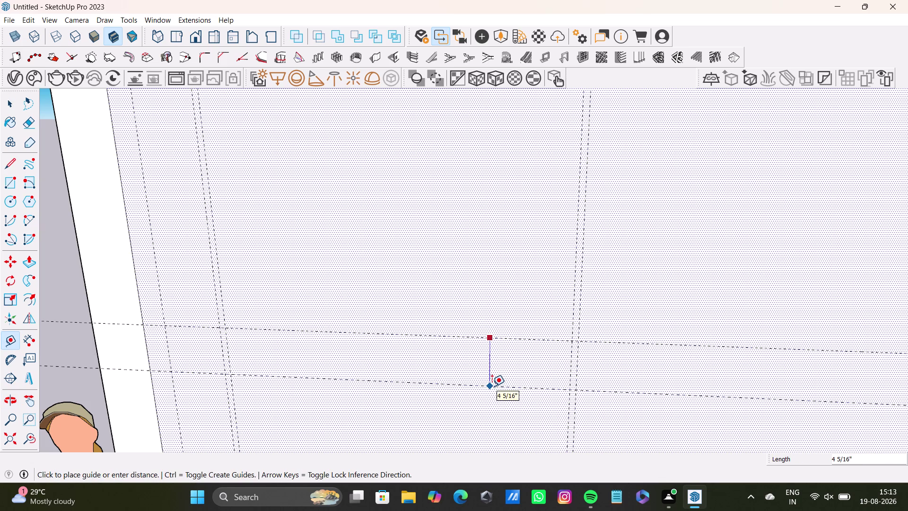
key(Up)
middle_drag(513, 395, 380, 313)
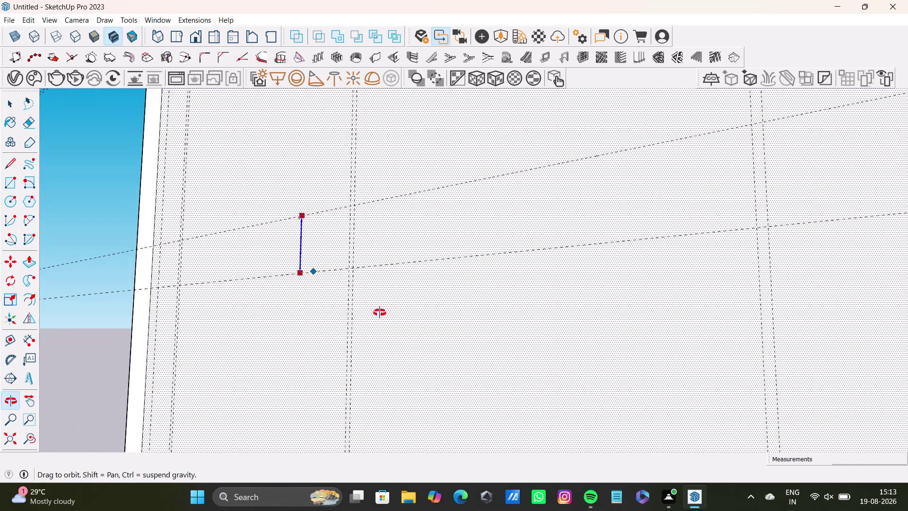
middle_drag(380, 313, 500, 338)
text(0)
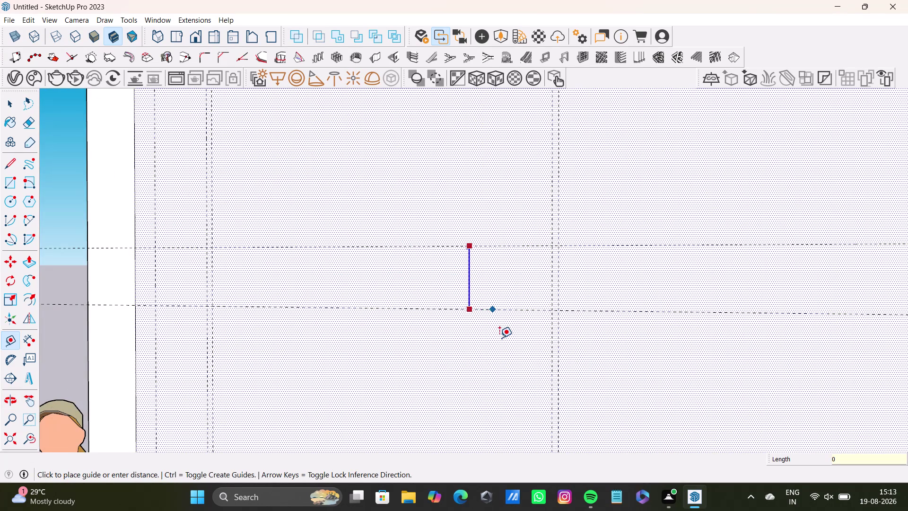
text(.5)
key(shift+quotedbl)
key(Return)
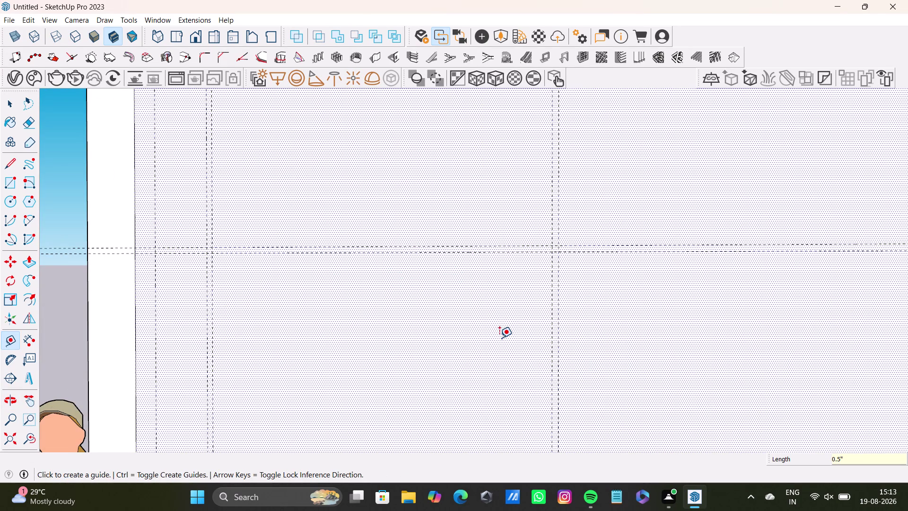